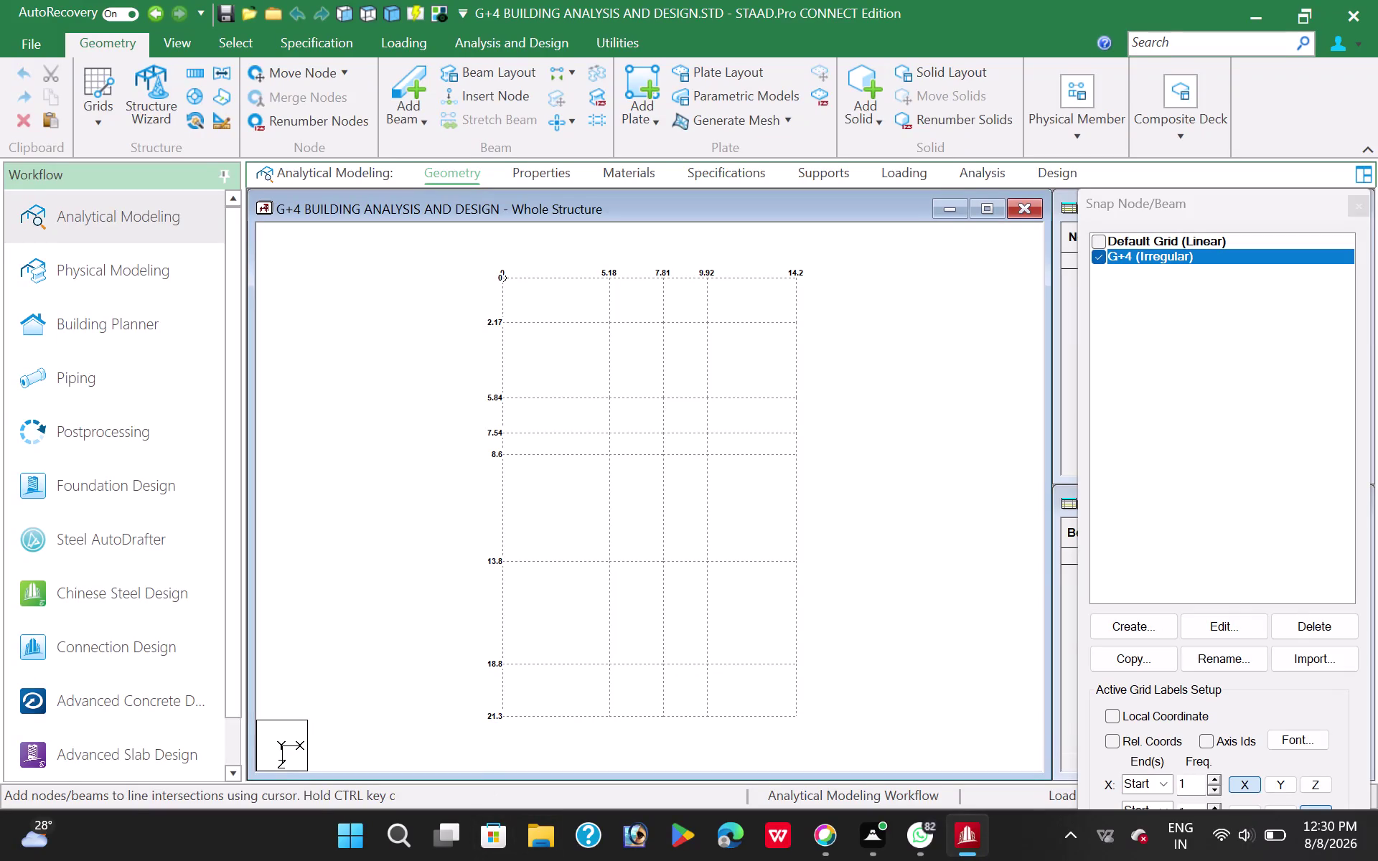
Float the Snap Node/Beam grid panel over the workspace, clear of the plan.
drag(1136, 207, 1057, 44)
drag(1060, 41, 1078, 38)
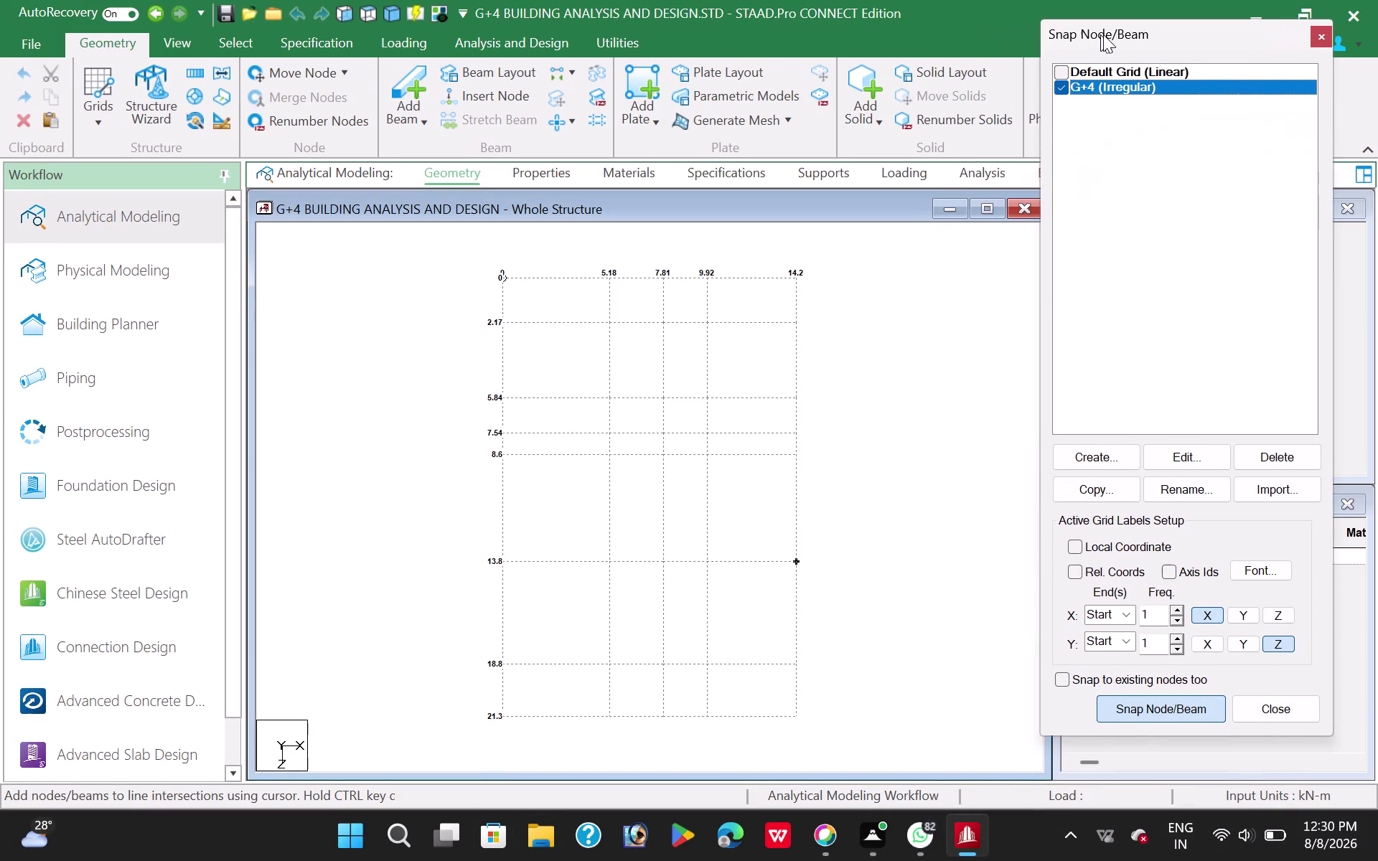
drag(1078, 38, 1105, 34)
Trace the irregular plan outline through x 14.2, x 7.81, z 2.17 and x 5.18, back to x 0.
click(506, 718)
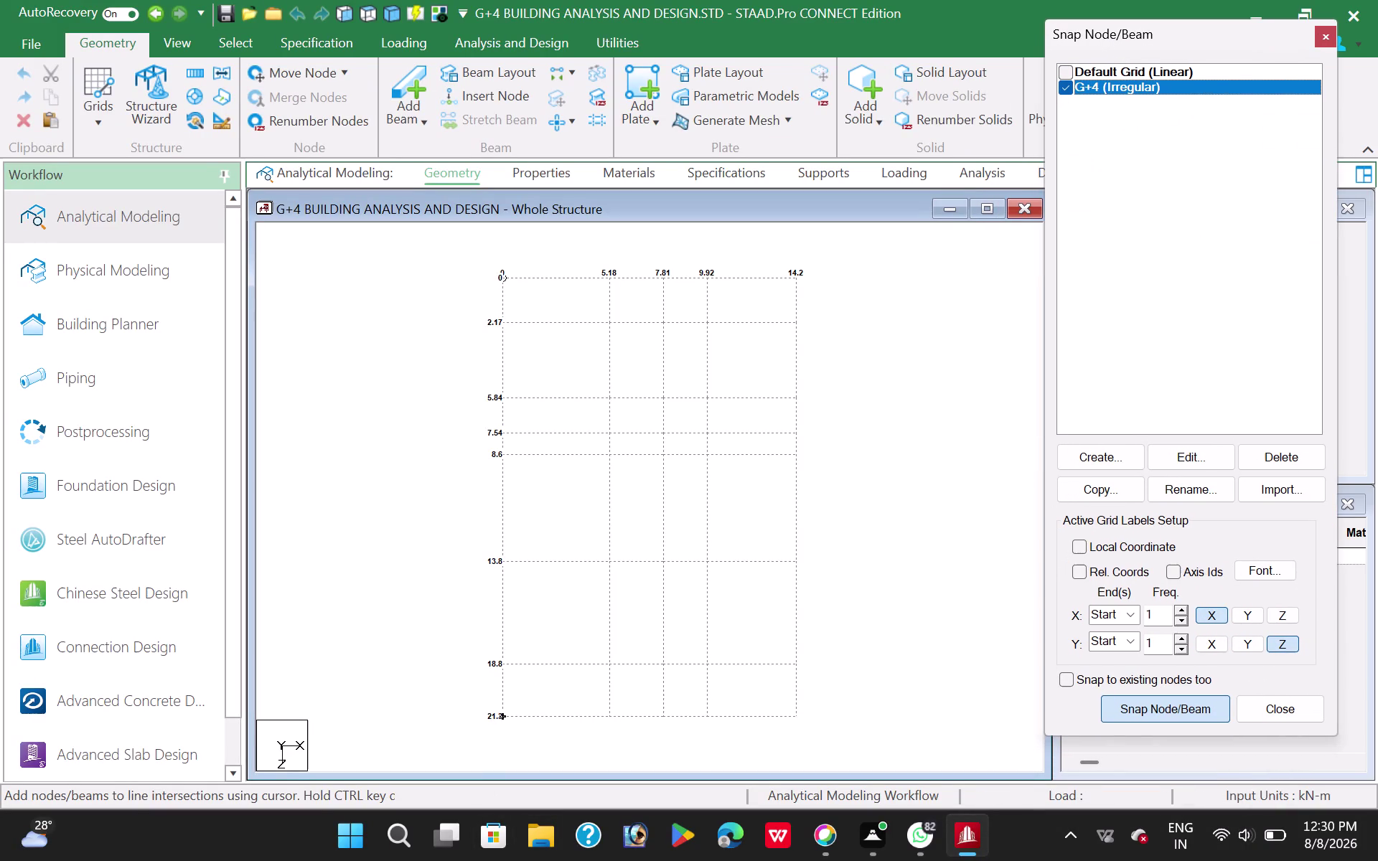
click(799, 715)
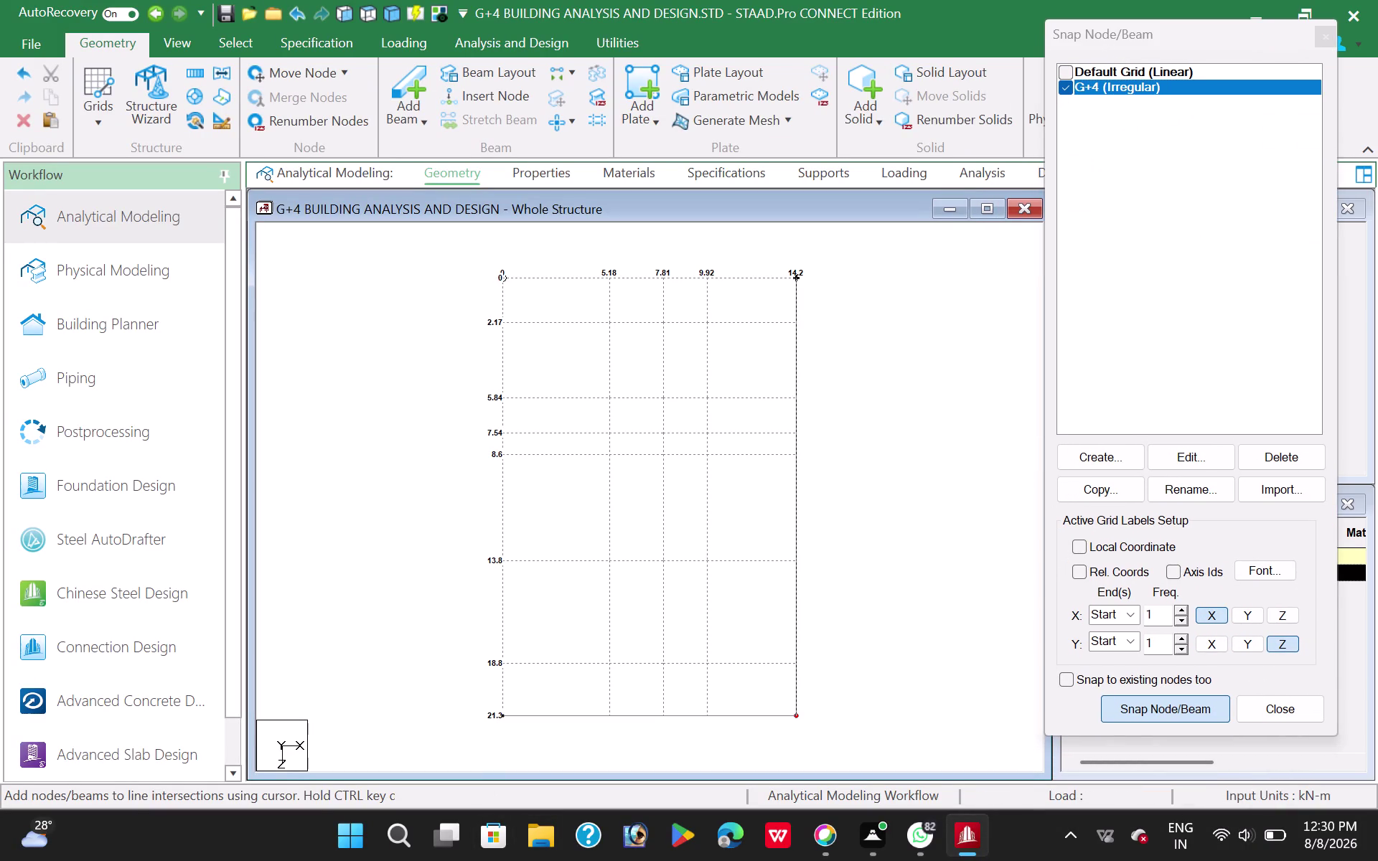
click(794, 285)
click(661, 281)
click(663, 321)
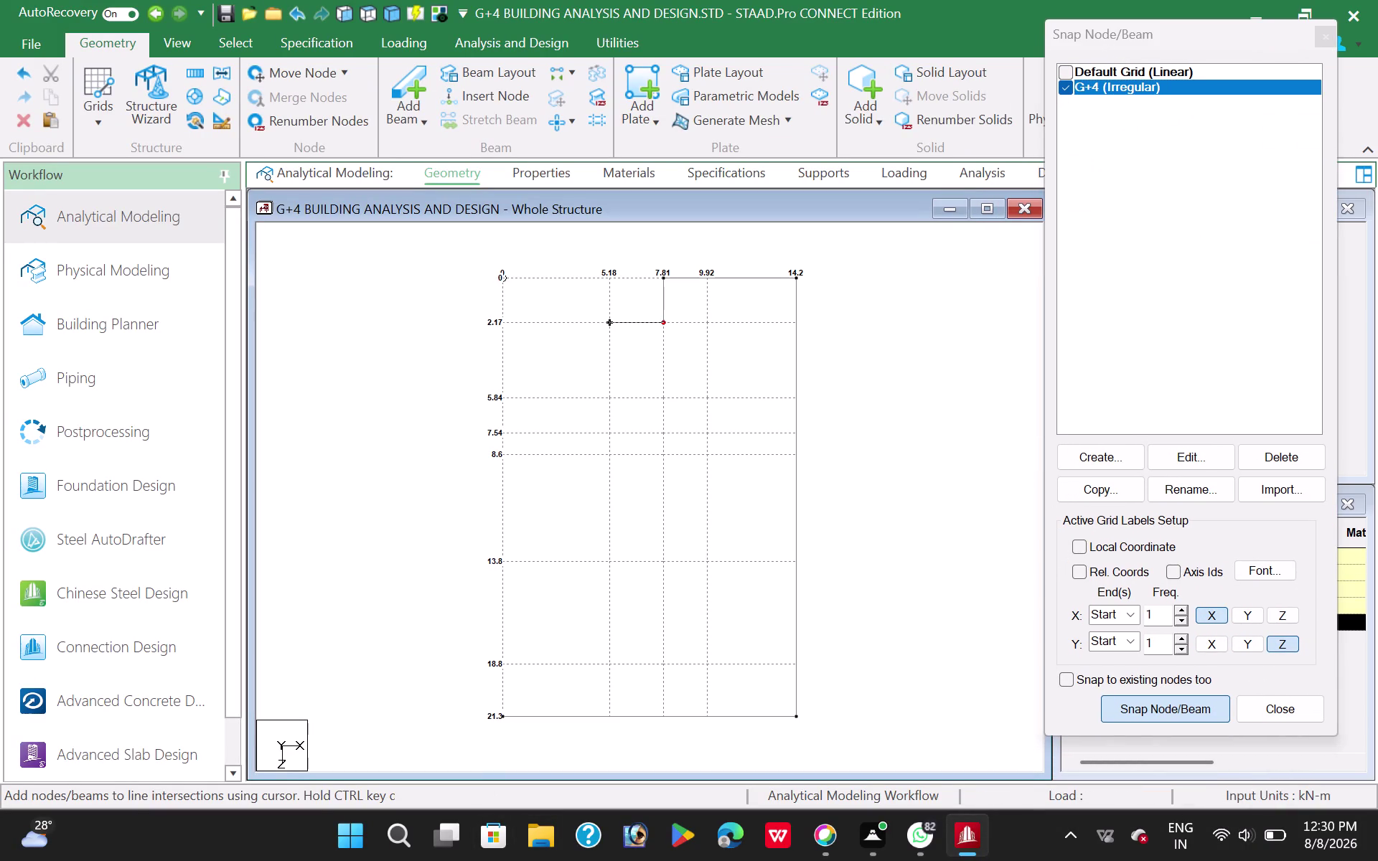
click(618, 326)
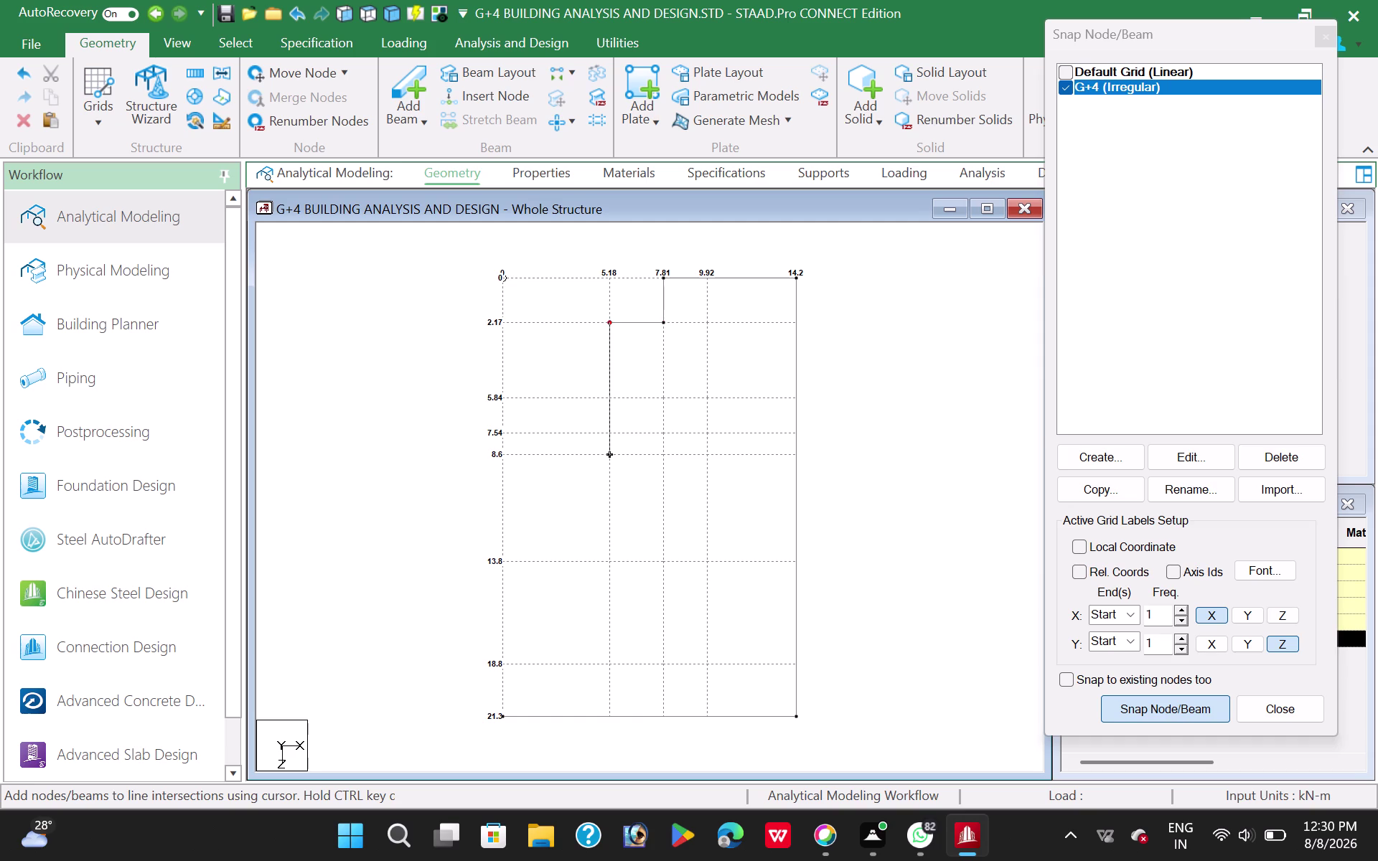
click(612, 564)
click(517, 571)
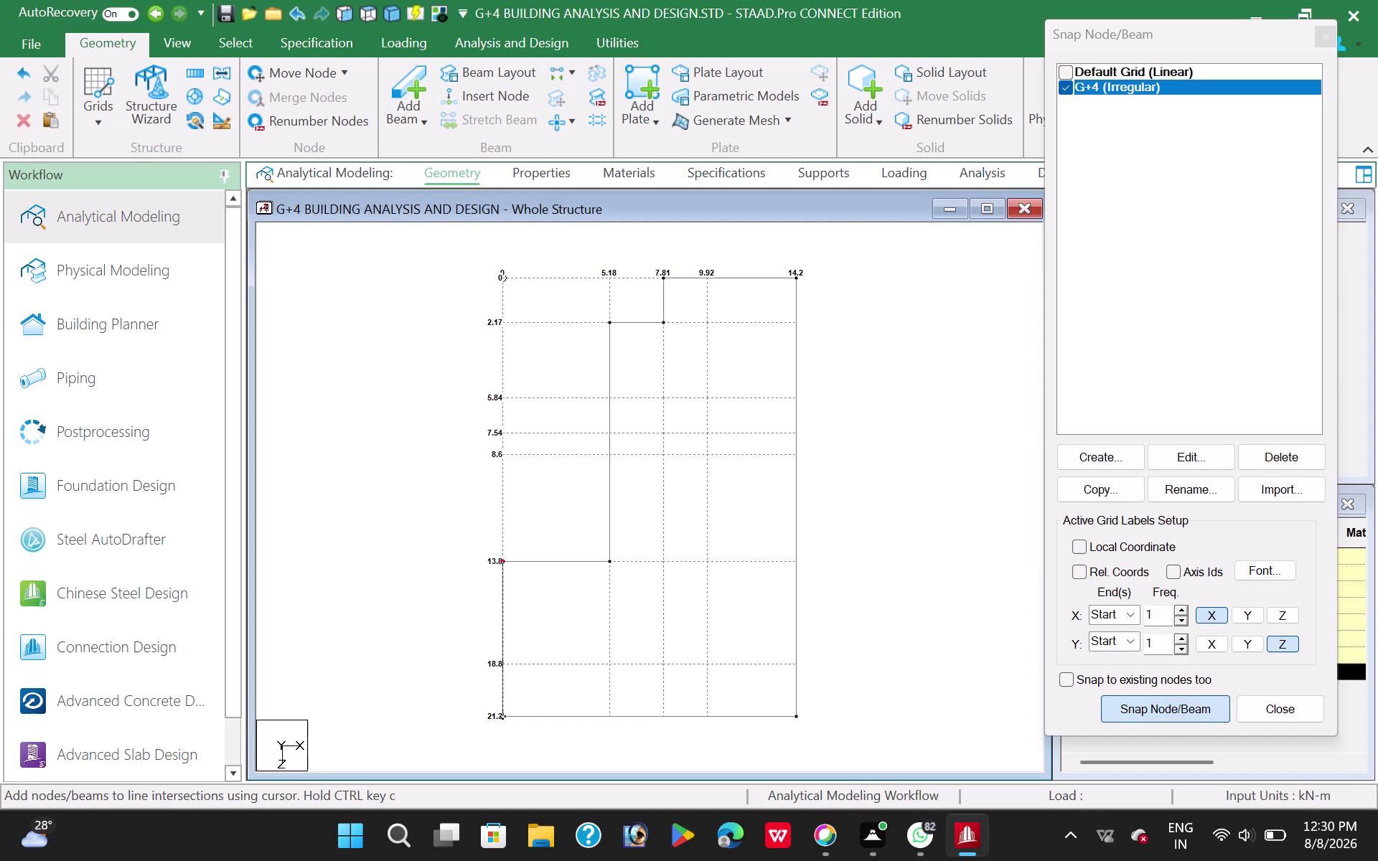
click(512, 710)
double_click(1129, 714)
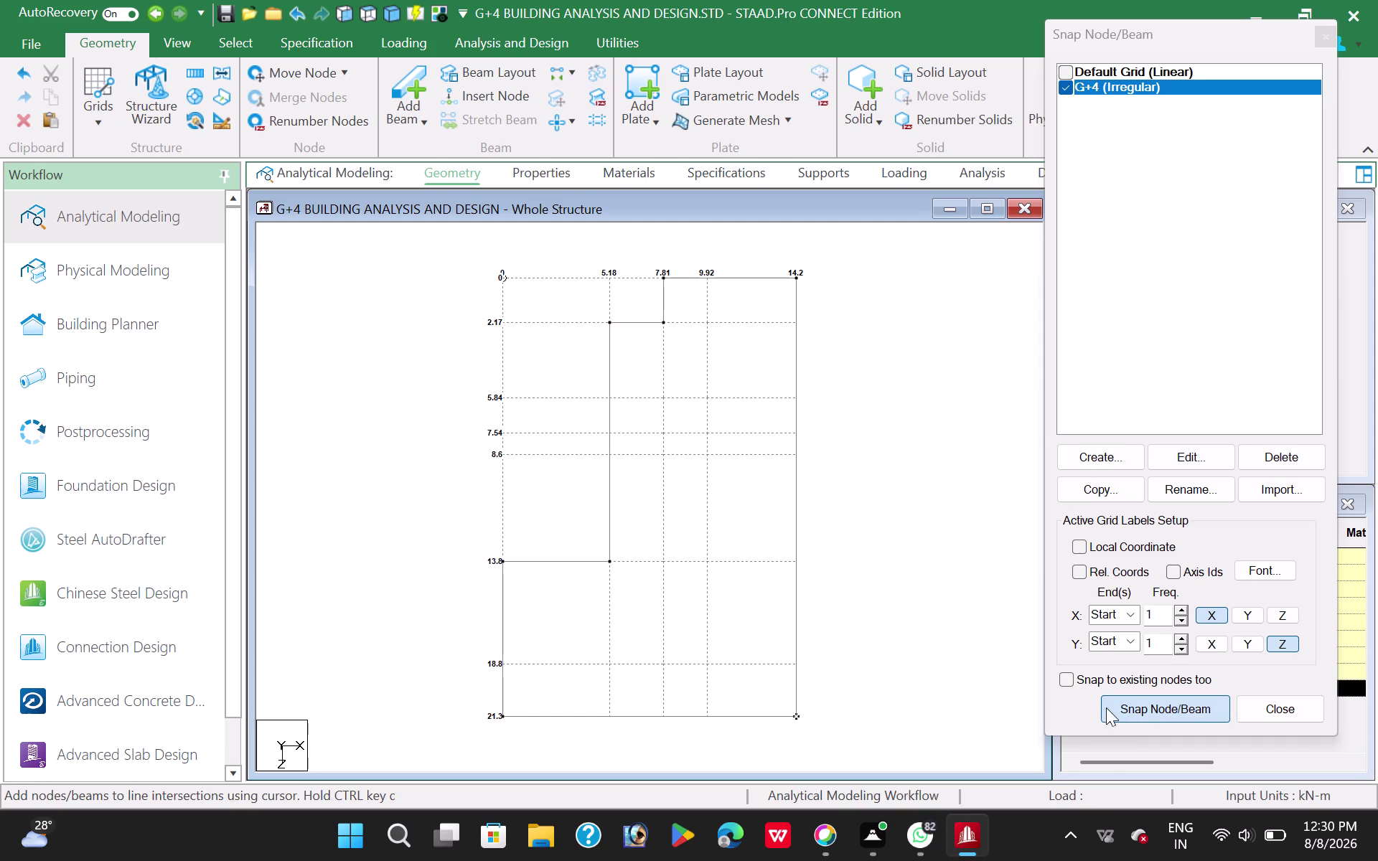
Draw interior beams along x 9.92 and x 5.18, and along z 13.8 to x 7.81.
click(716, 279)
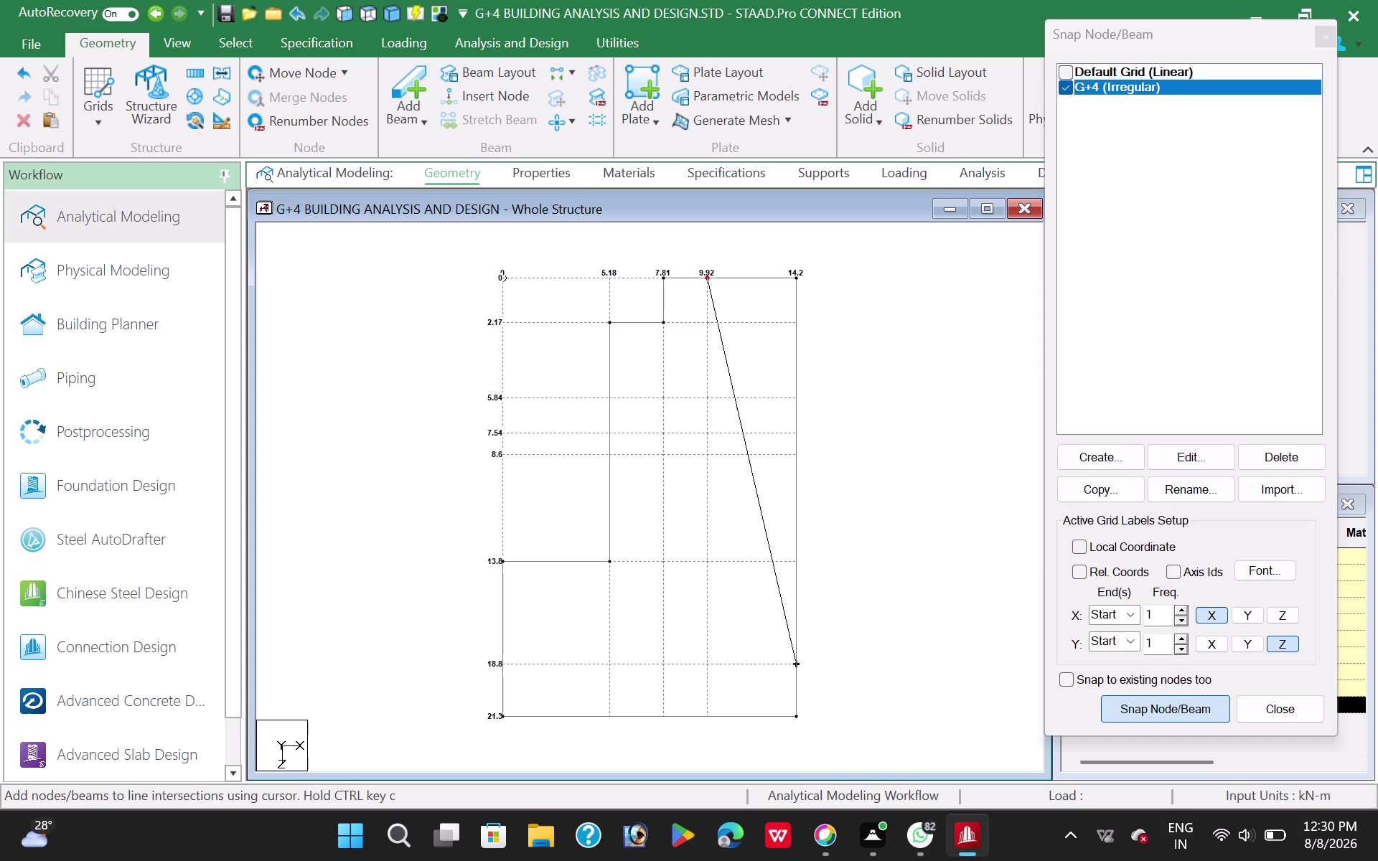
click(705, 713)
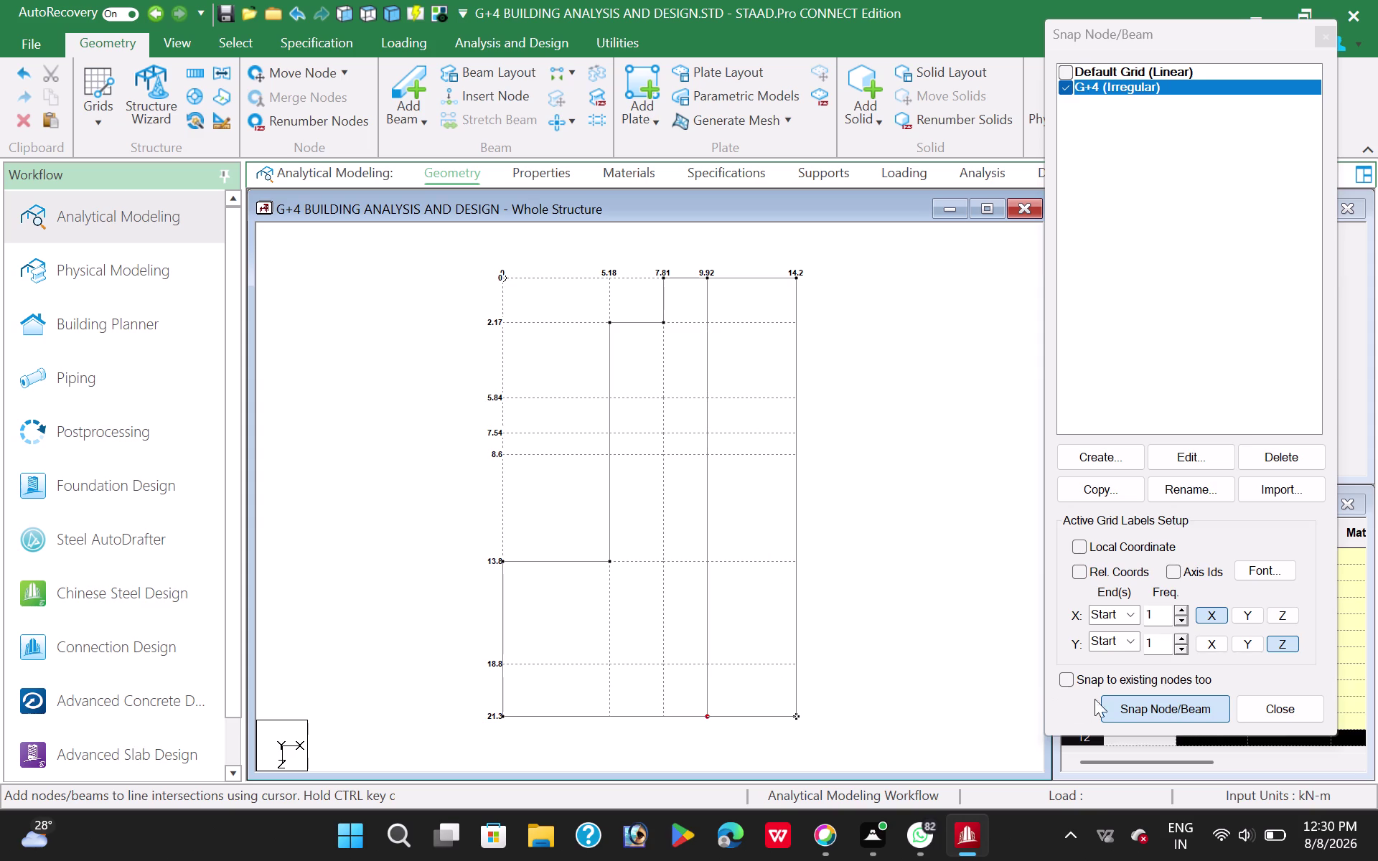
double_click(1138, 710)
click(610, 719)
click(622, 575)
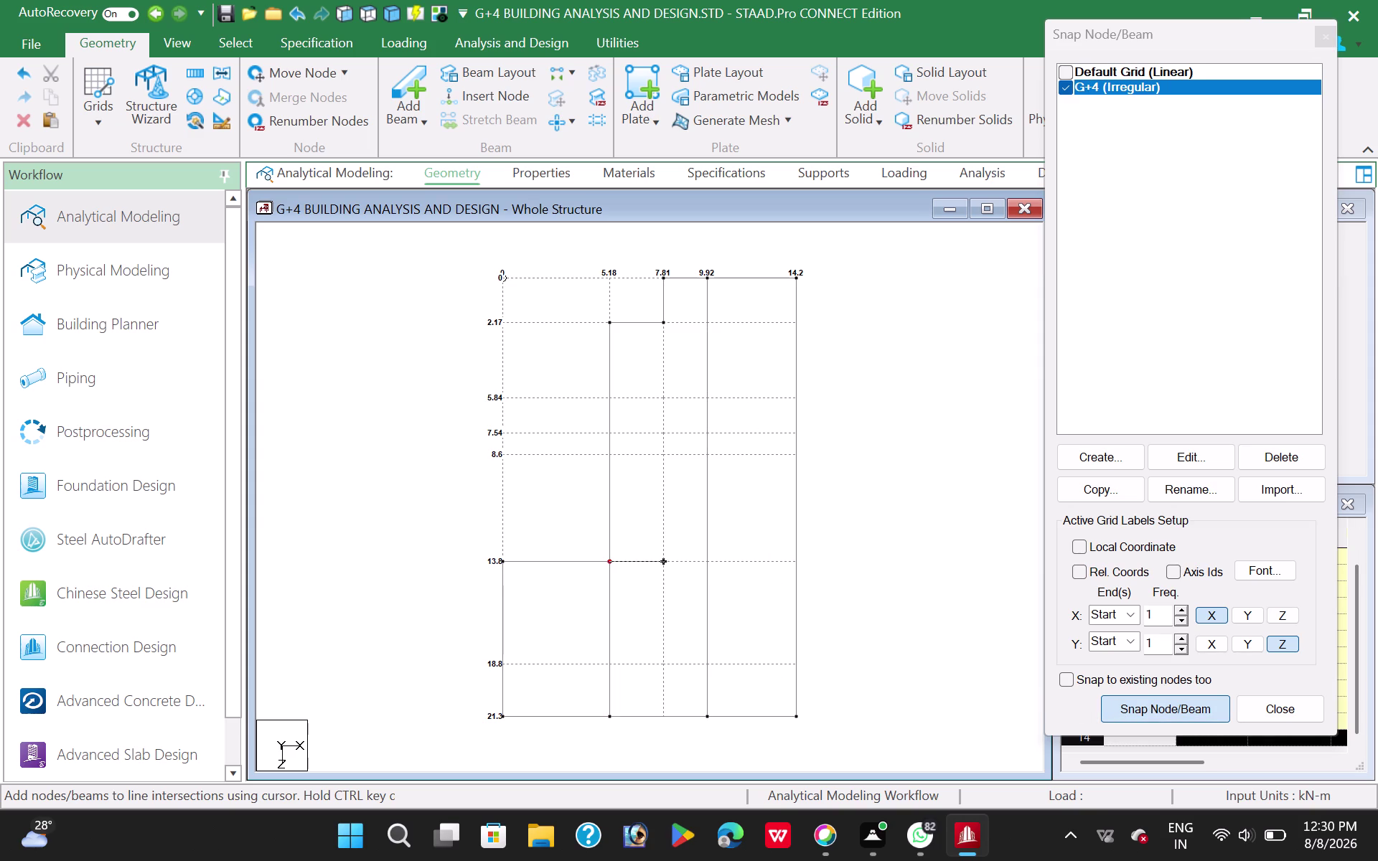
click(784, 566)
Add cross beams at z 8.6 and z 5.84 between x 9.92 and the right edge.
double_click(1139, 705)
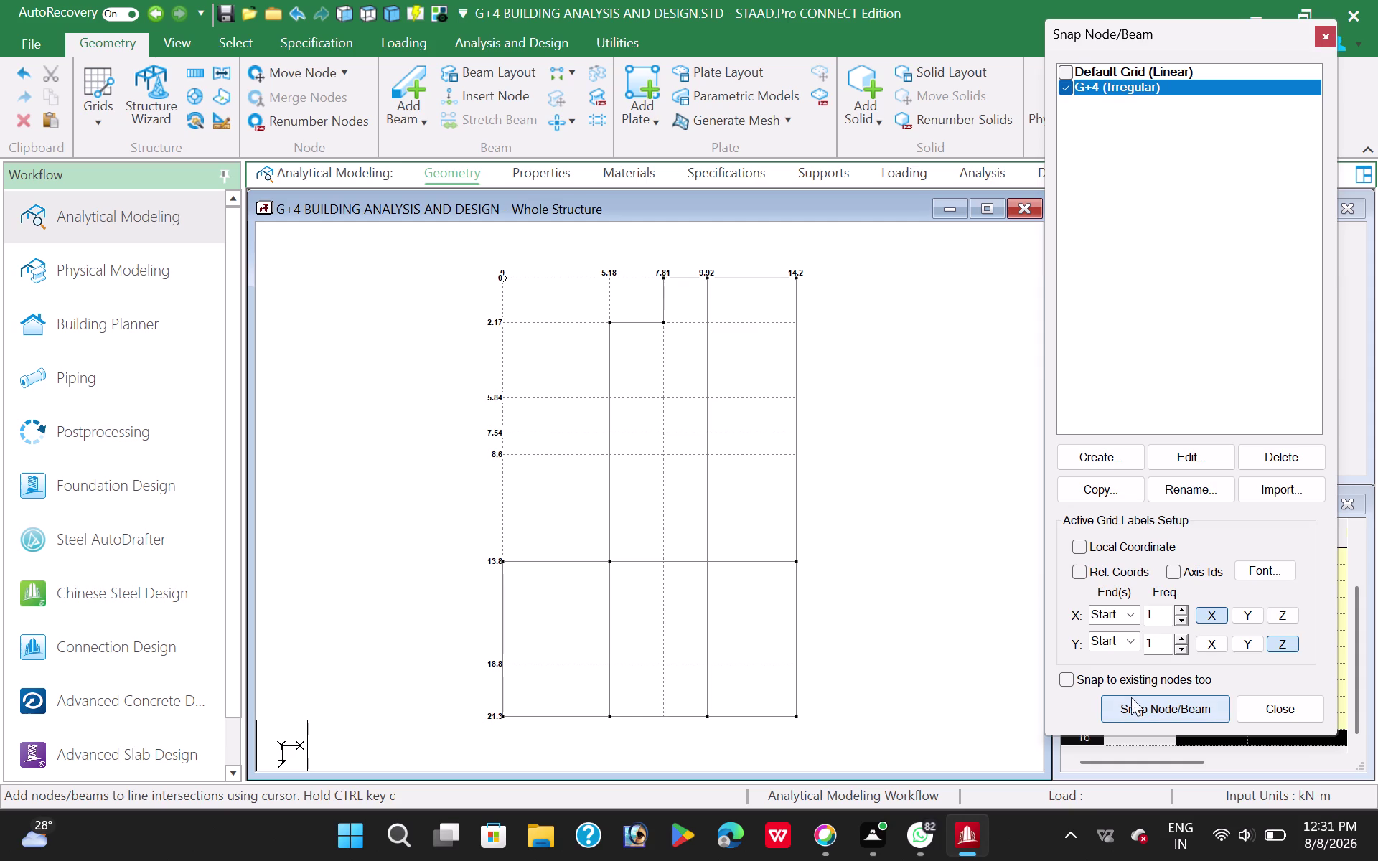
drag(809, 460, 795, 462)
click(723, 463)
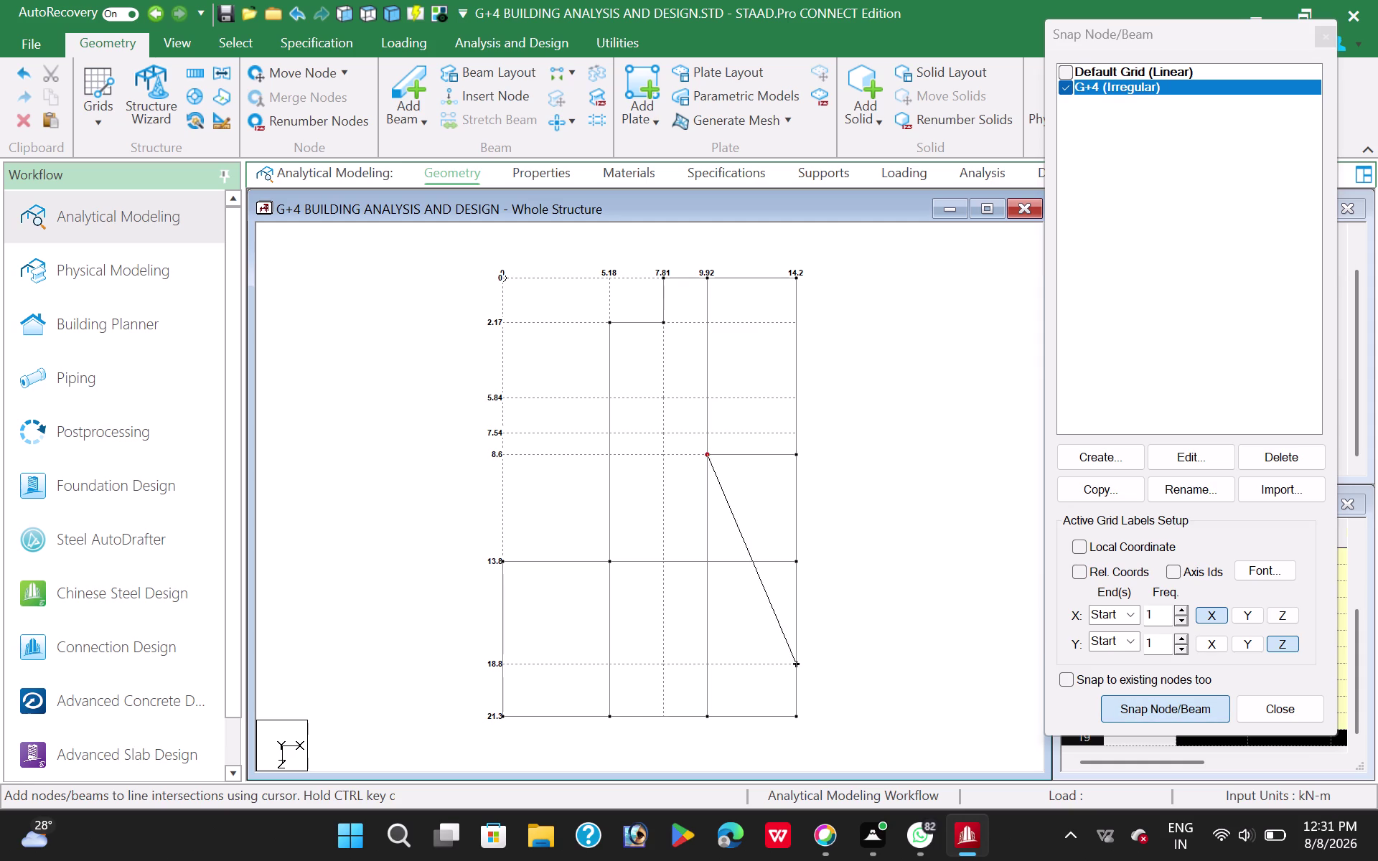
click(1137, 708)
click(1132, 700)
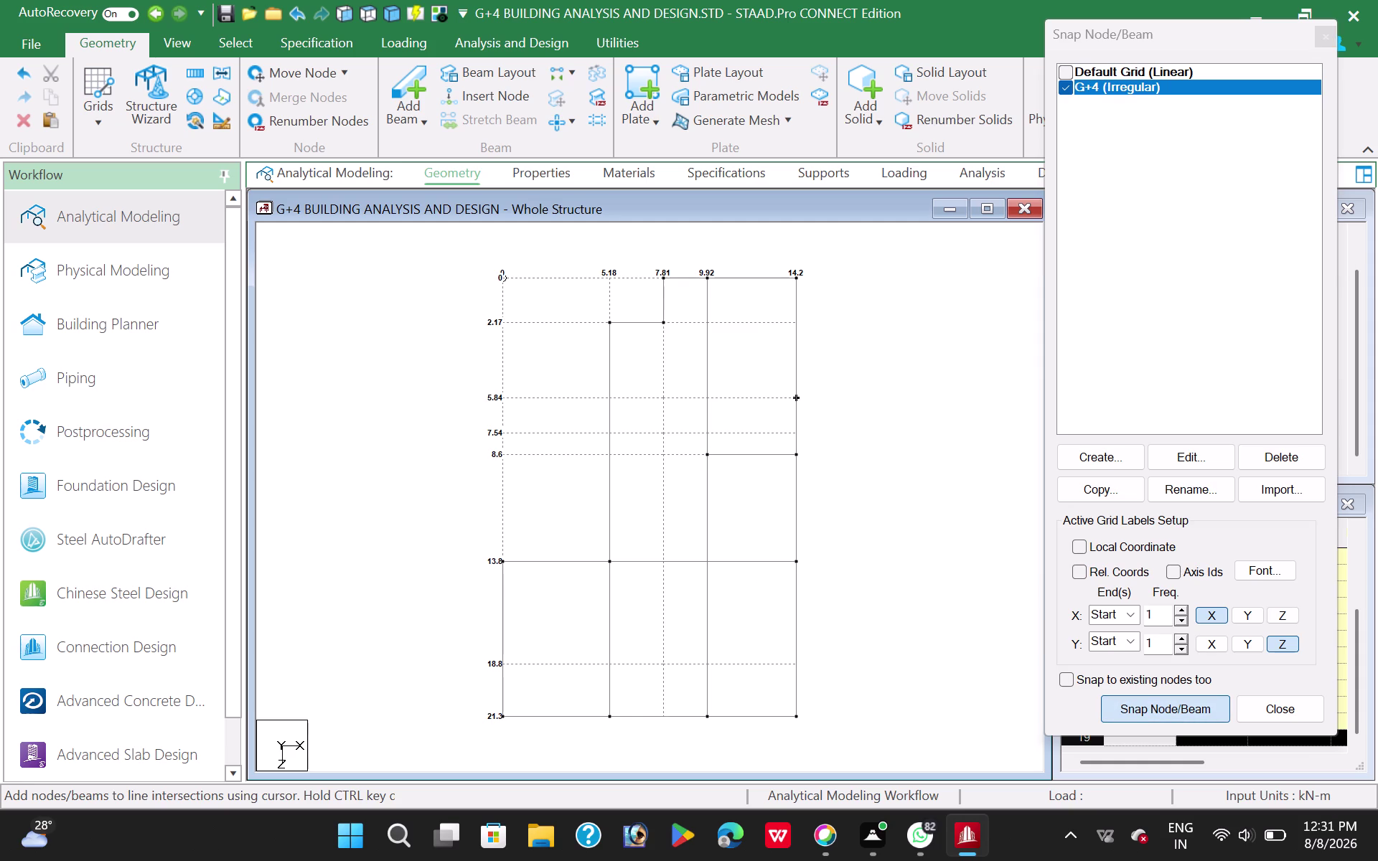
click(793, 405)
click(707, 414)
double_click(1146, 708)
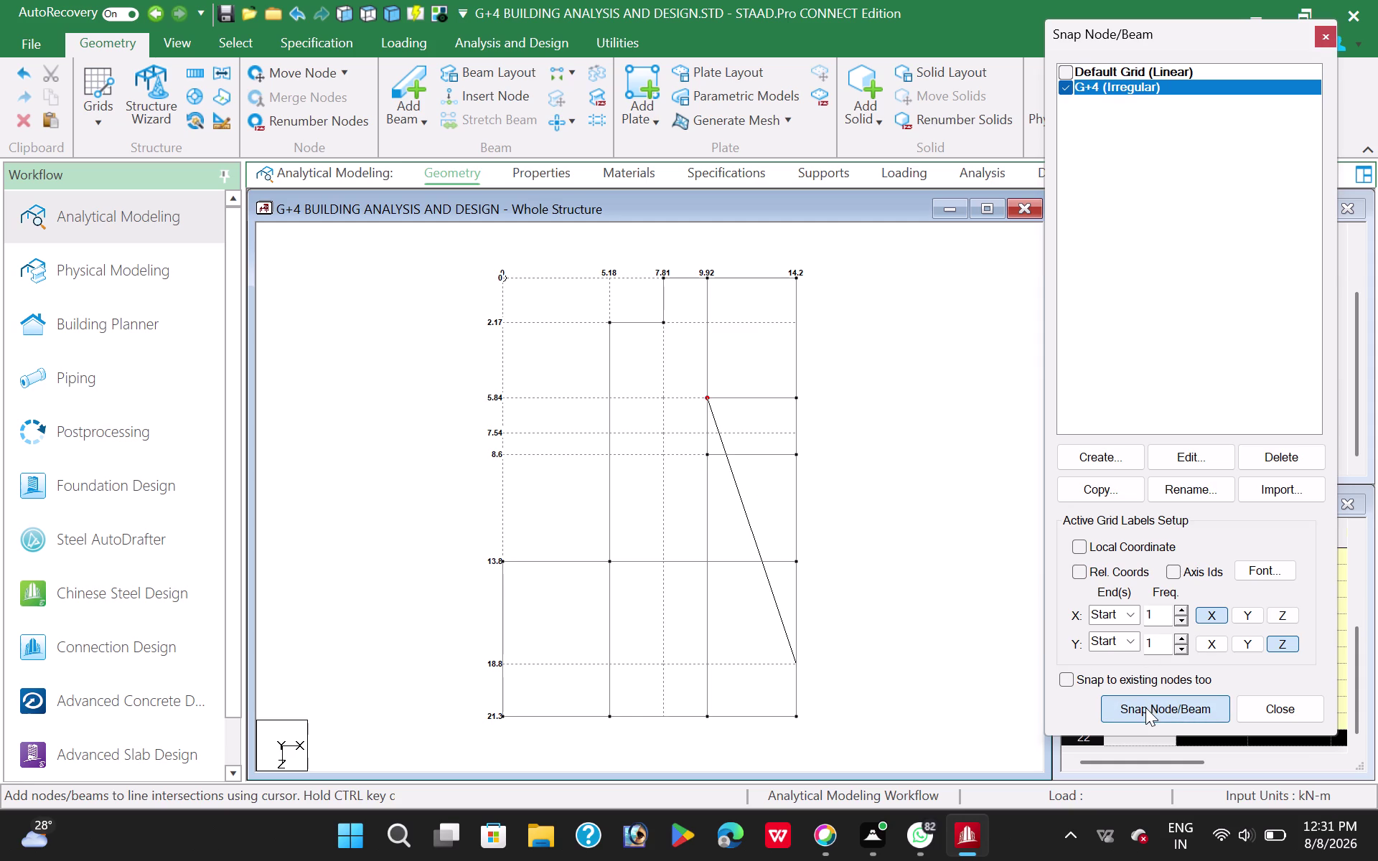
Extend the z 2.17 beam and draw a beam along x 7.81 down to z 13.8.
click(798, 322)
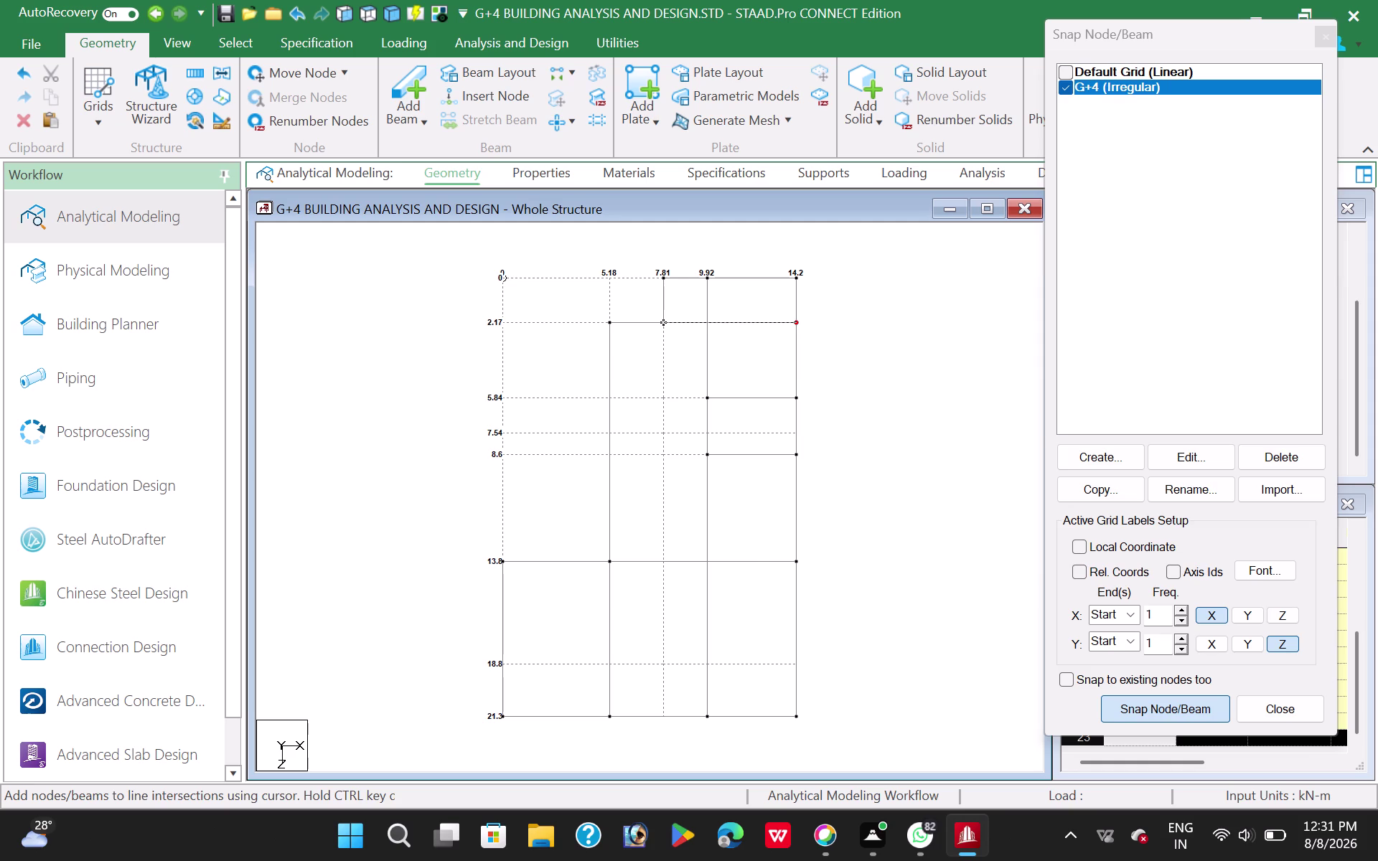
click(673, 327)
click(1153, 715)
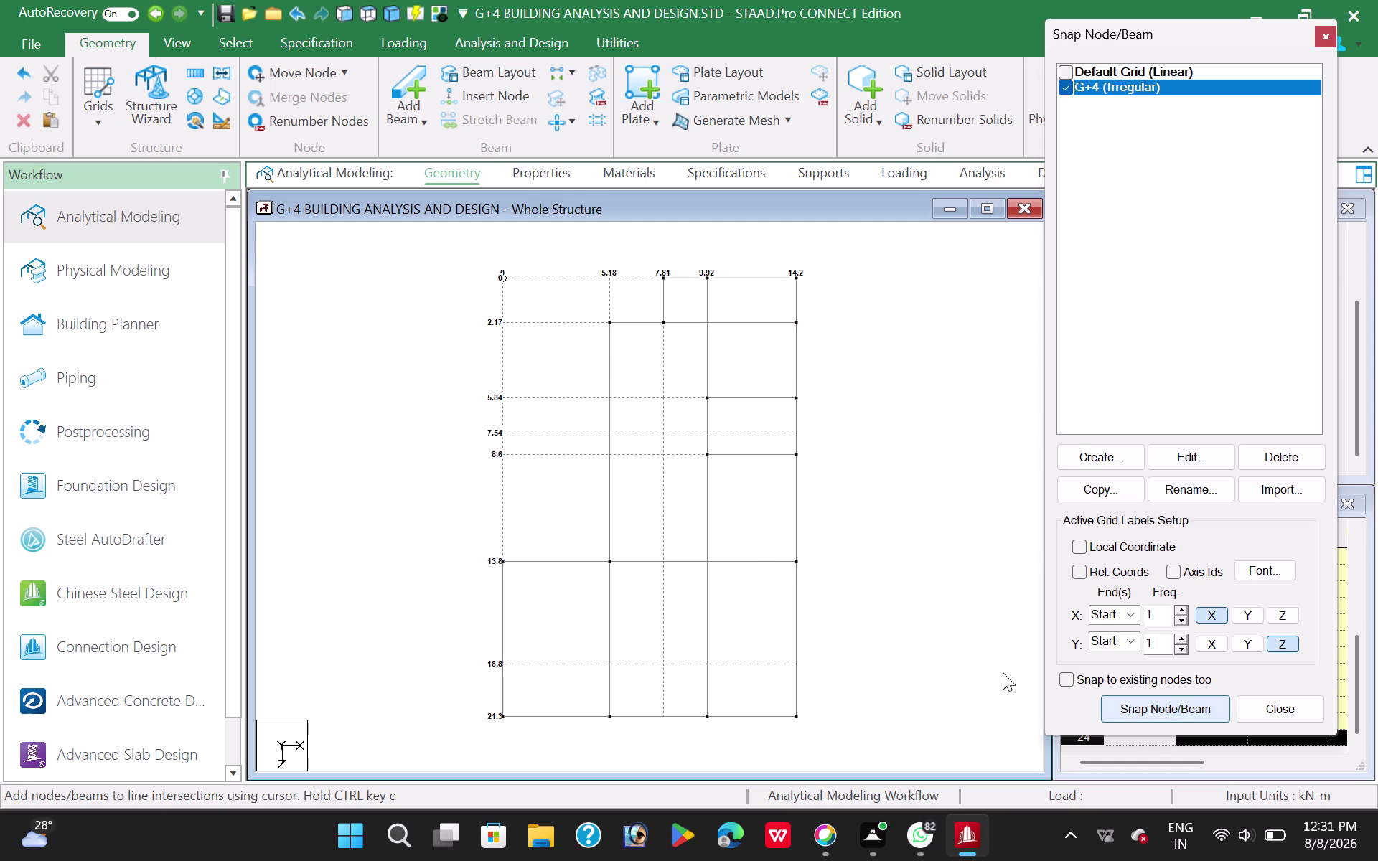
click(1129, 701)
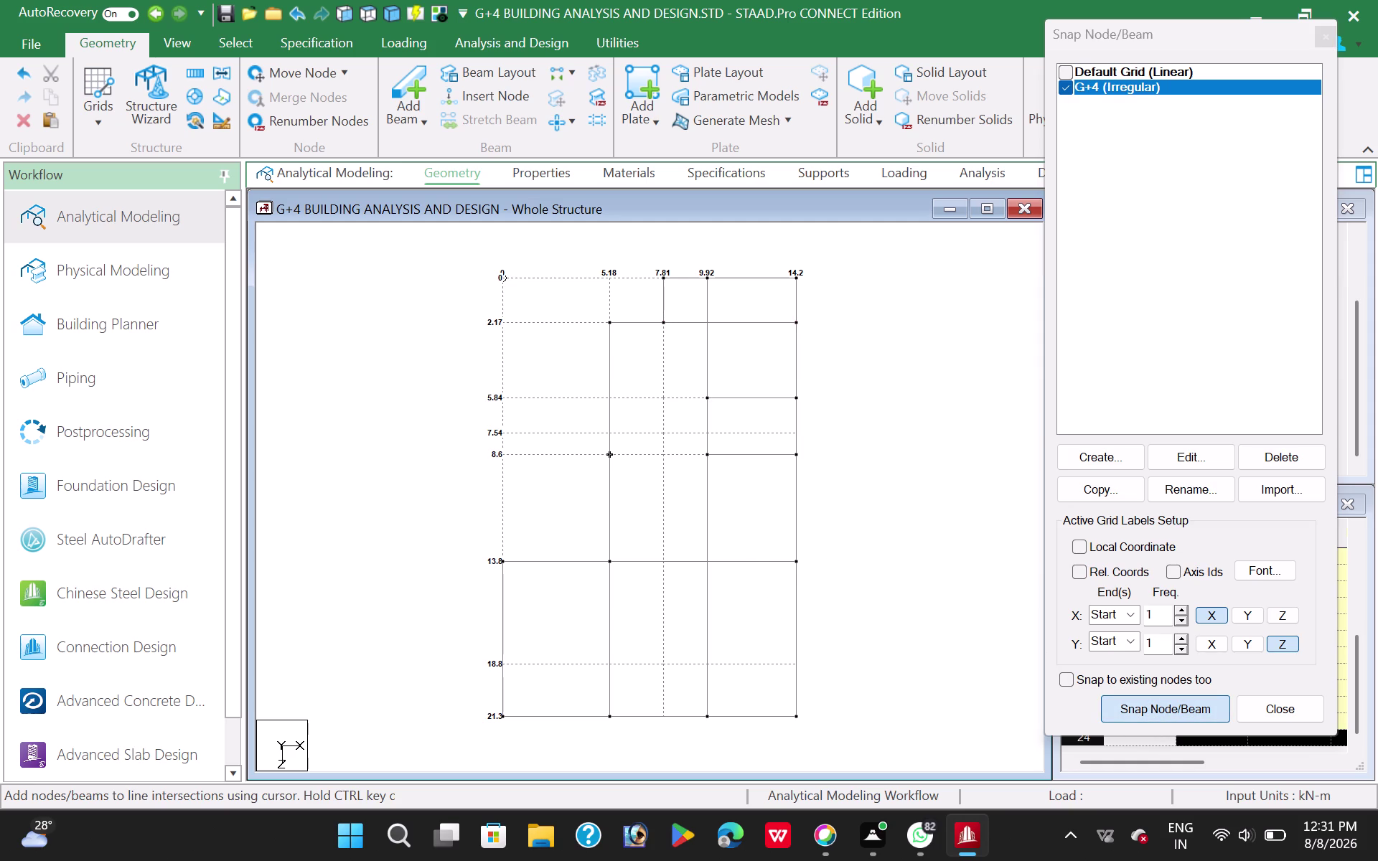
click(664, 333)
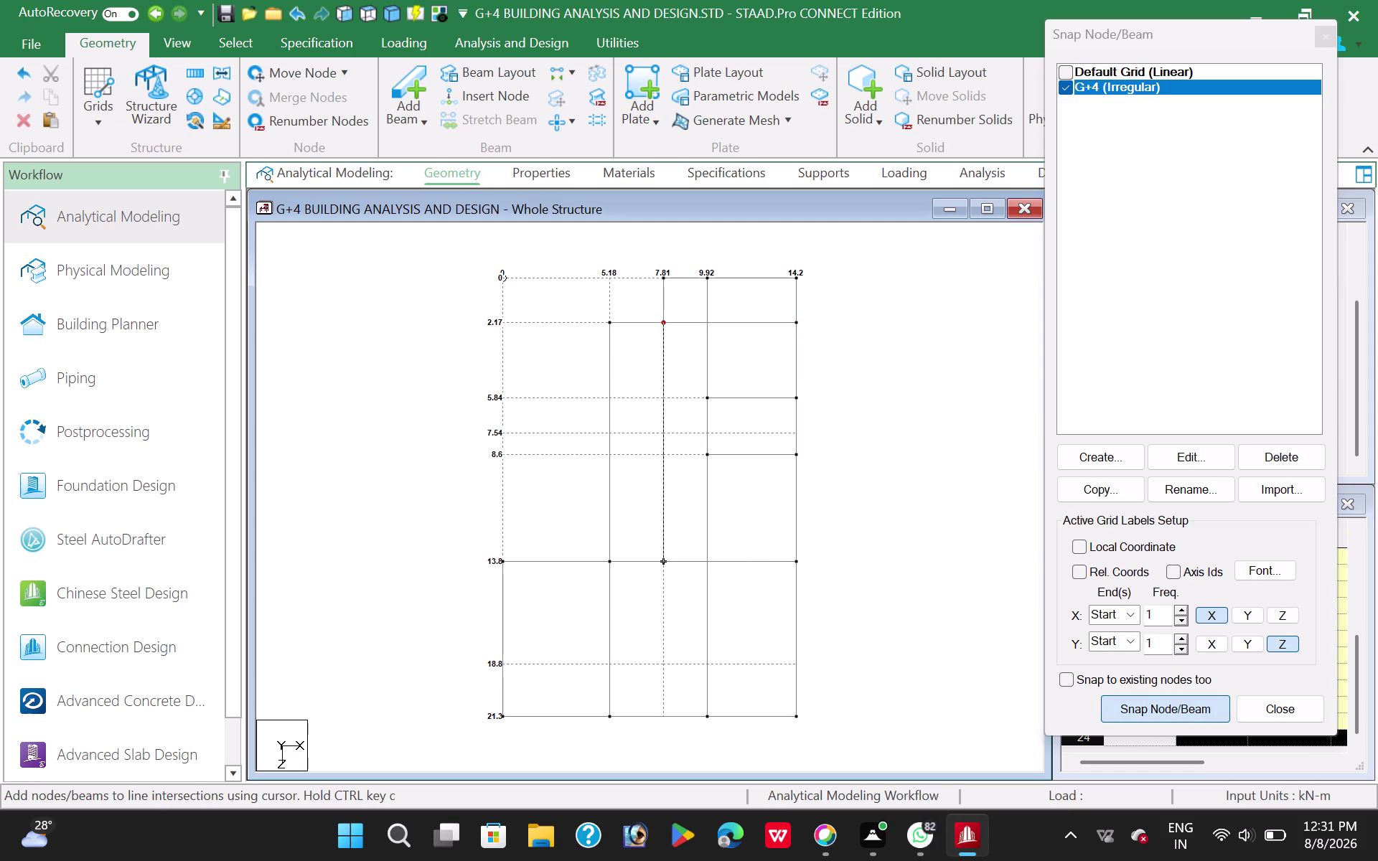
click(674, 564)
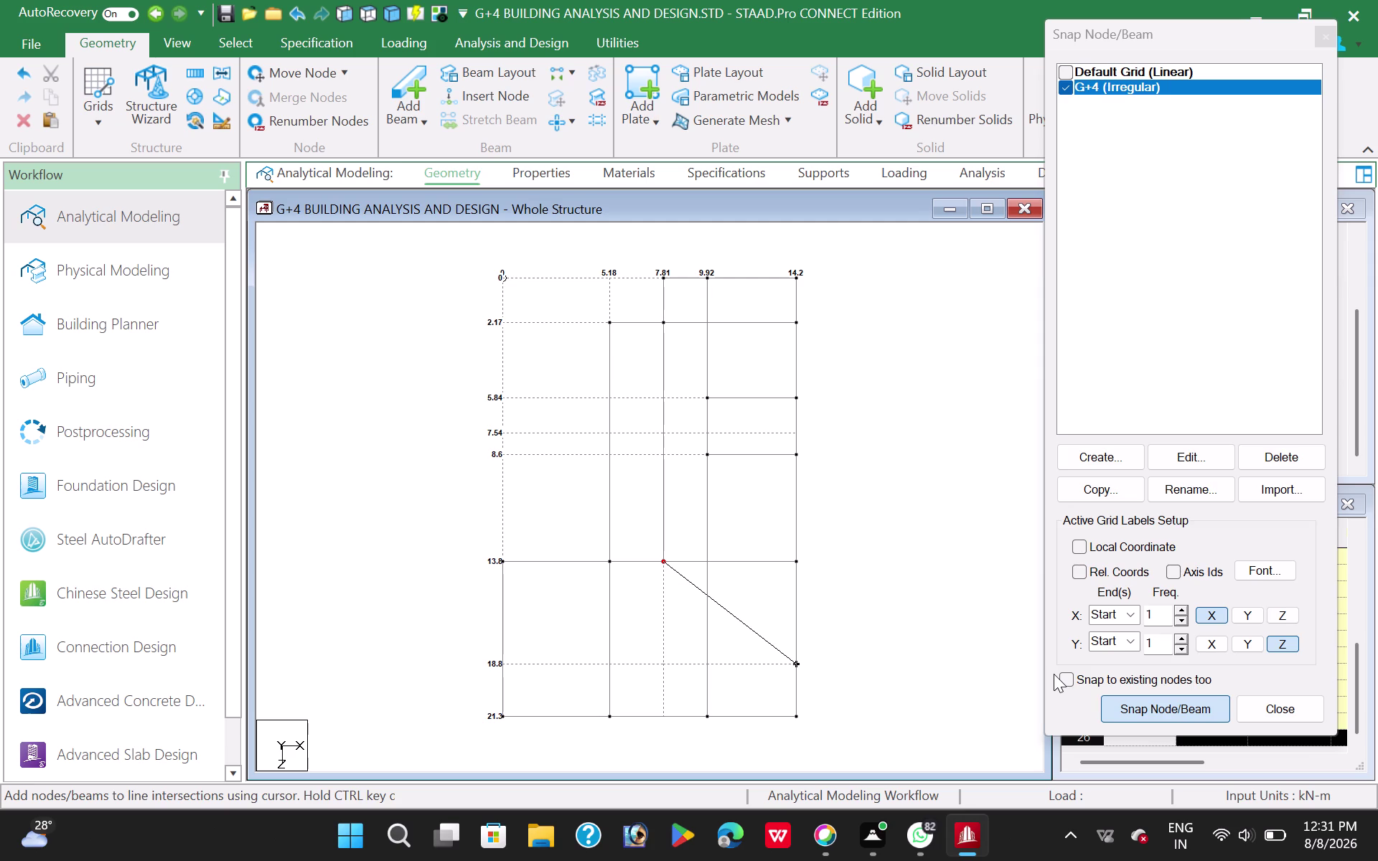